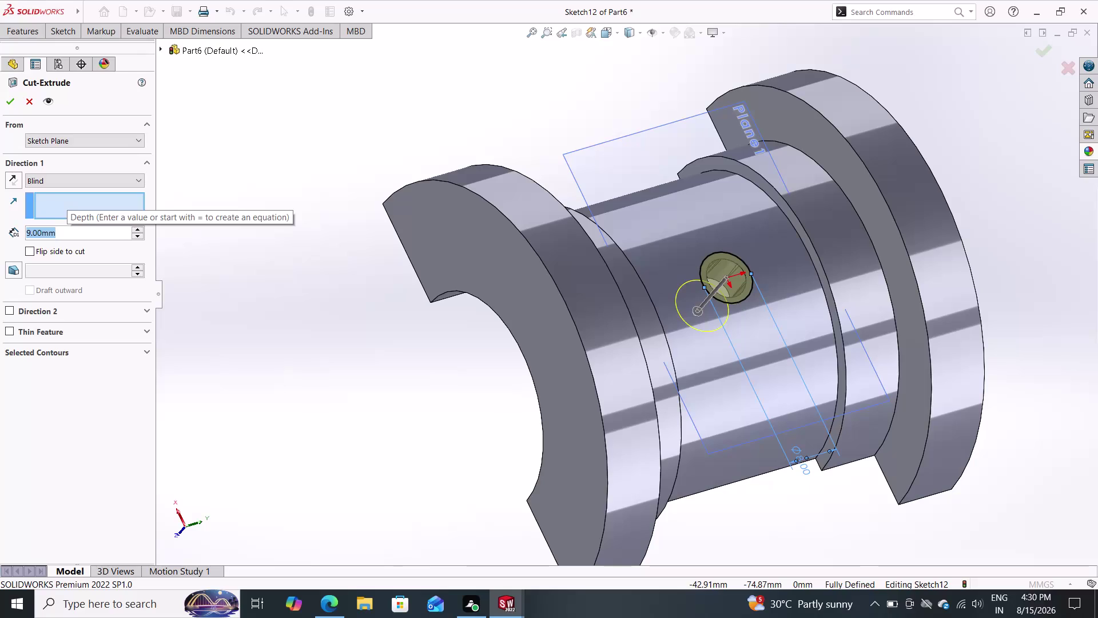
Finish the counterbore cut at 2 mm Blind depth and orbit to inspect the stepped hole.
key(2)
key(Return)
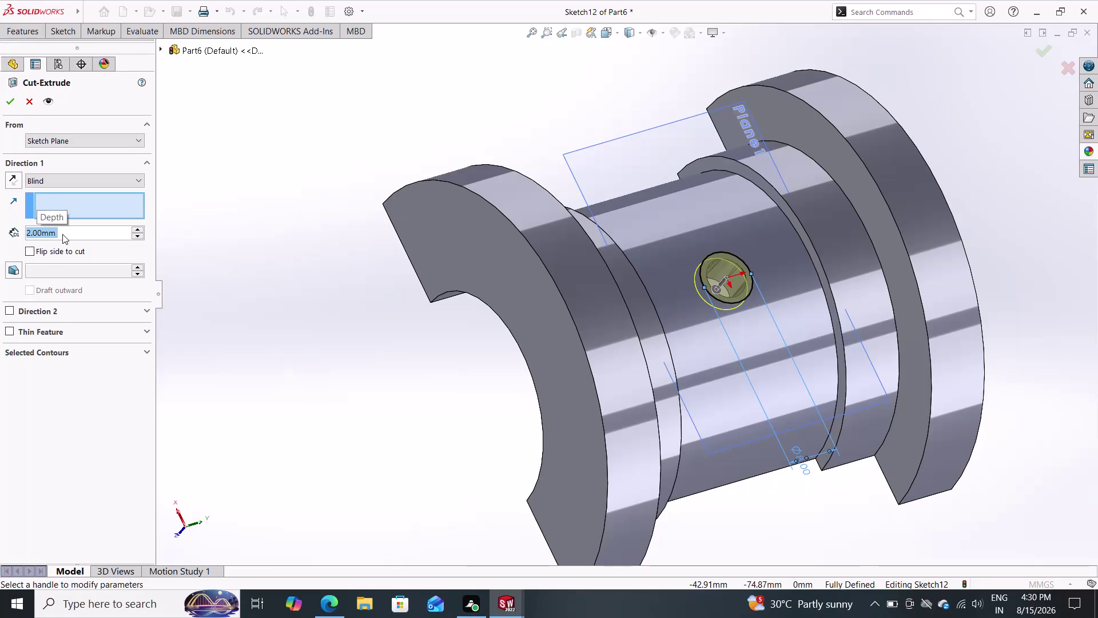
double_click(5, 97)
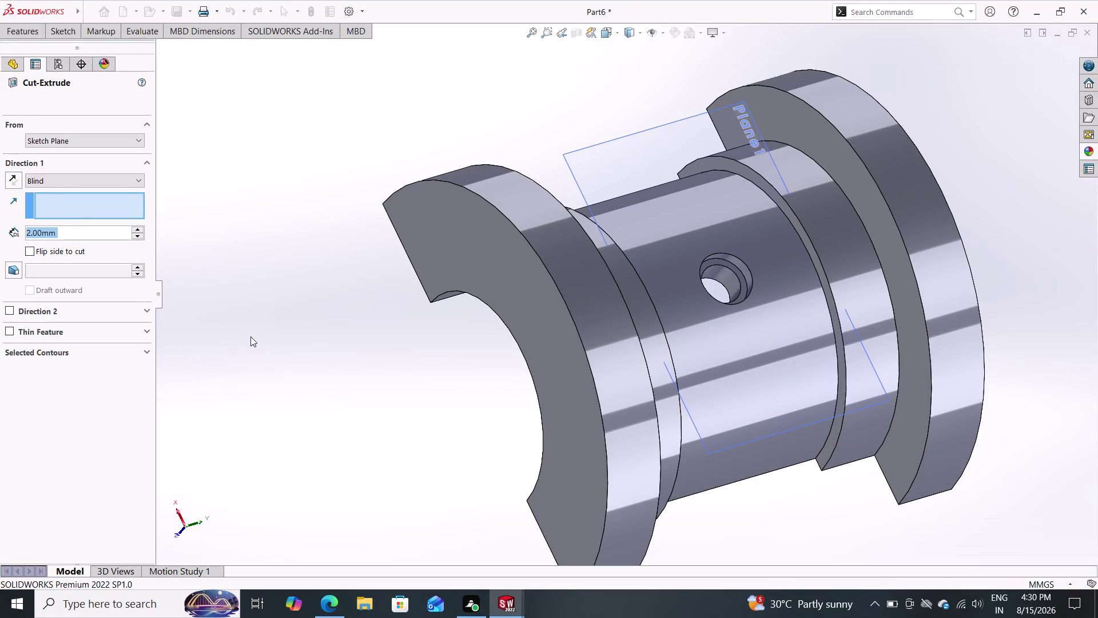
middle_drag(326, 333, 355, 364)
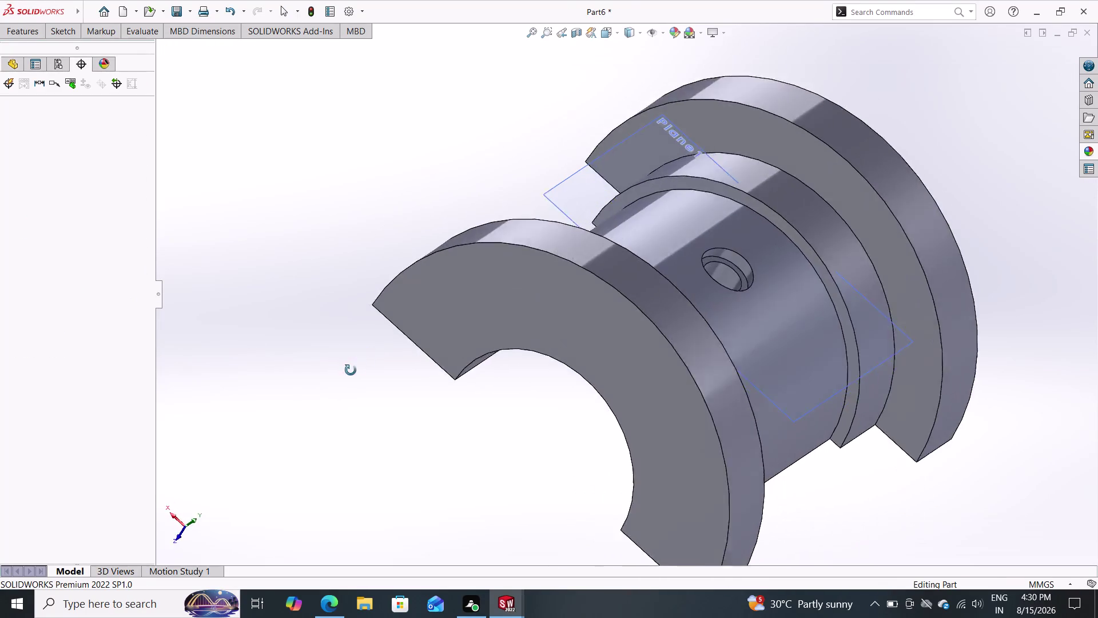
middle_drag(355, 364, 324, 309)
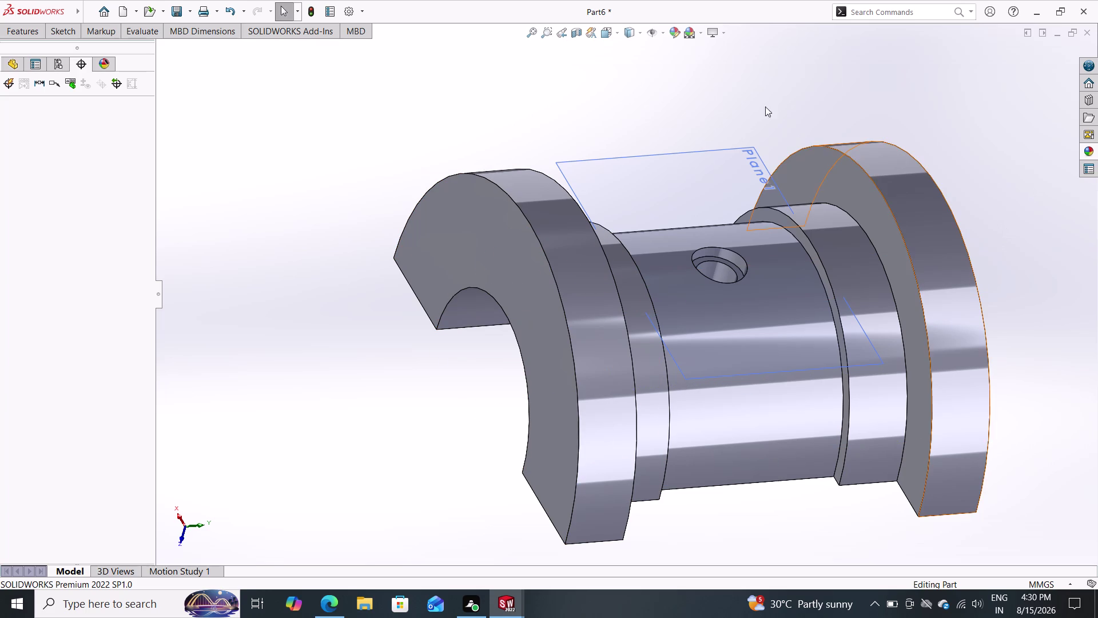
Open the scene background list and dismiss it without changing the scene.
double_click(697, 31)
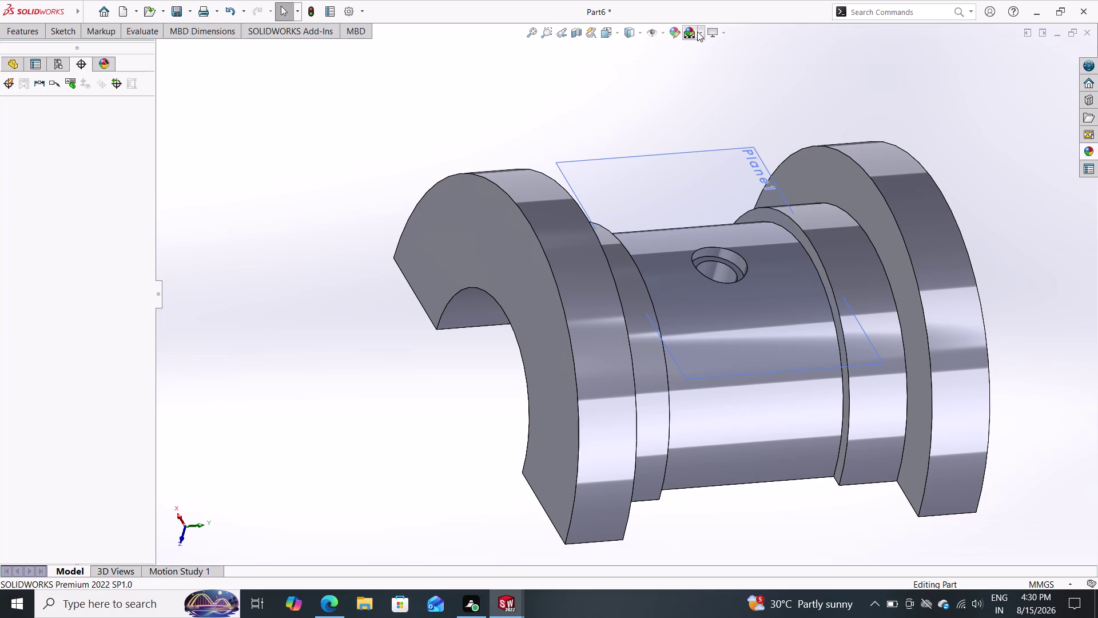
click(700, 31)
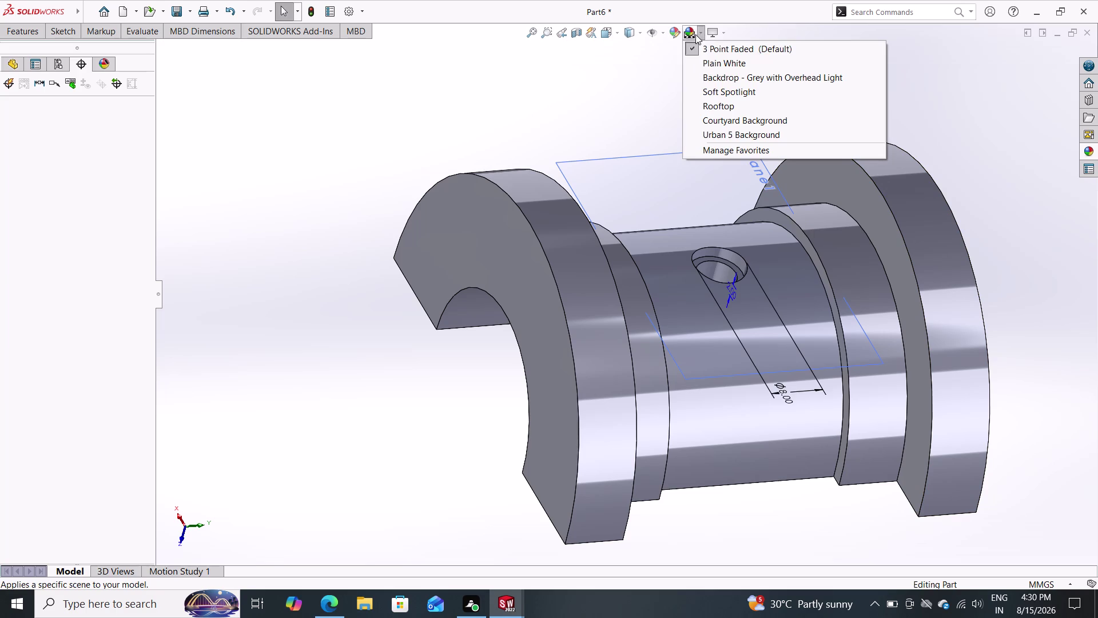
key(Escape)
Deselect Plane1 and bring up the Appearances, Scenes and Decals library.
click(679, 174)
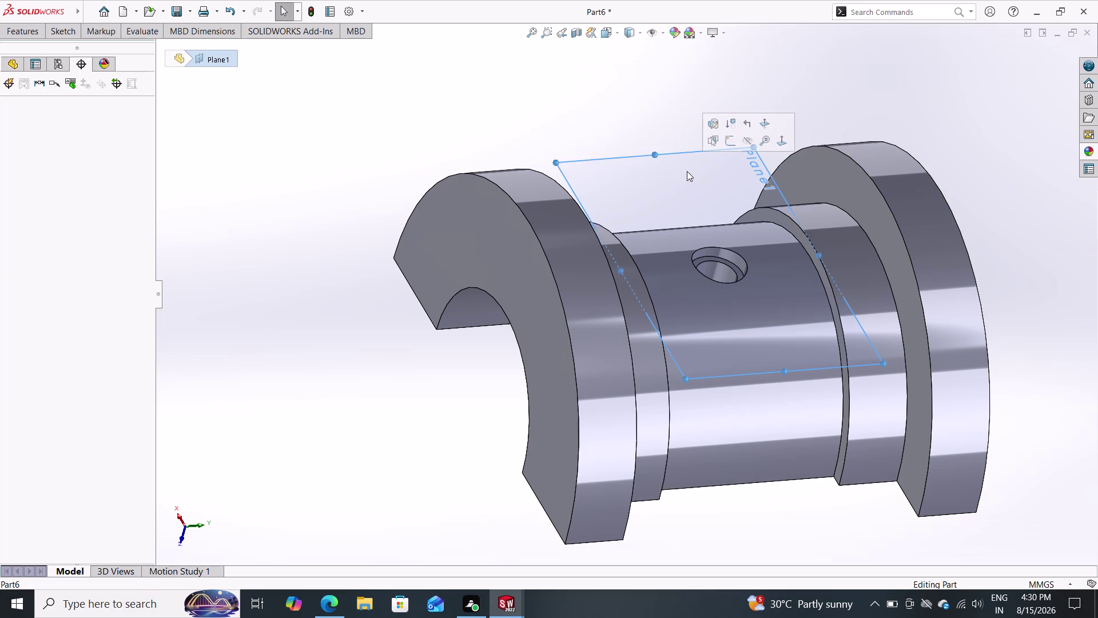
click(746, 139)
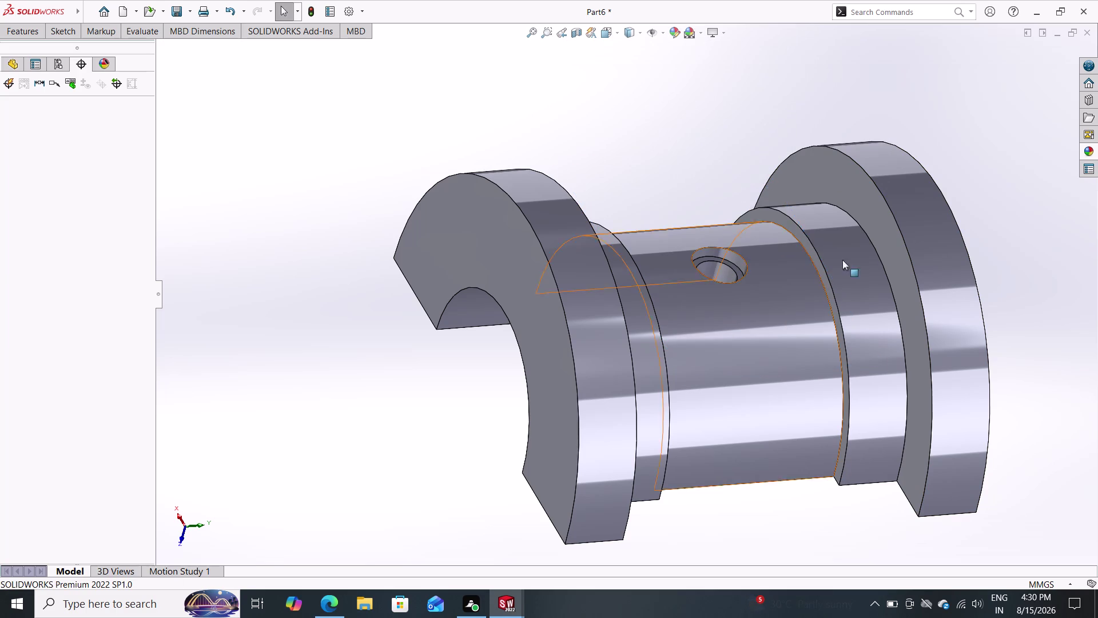
click(1085, 148)
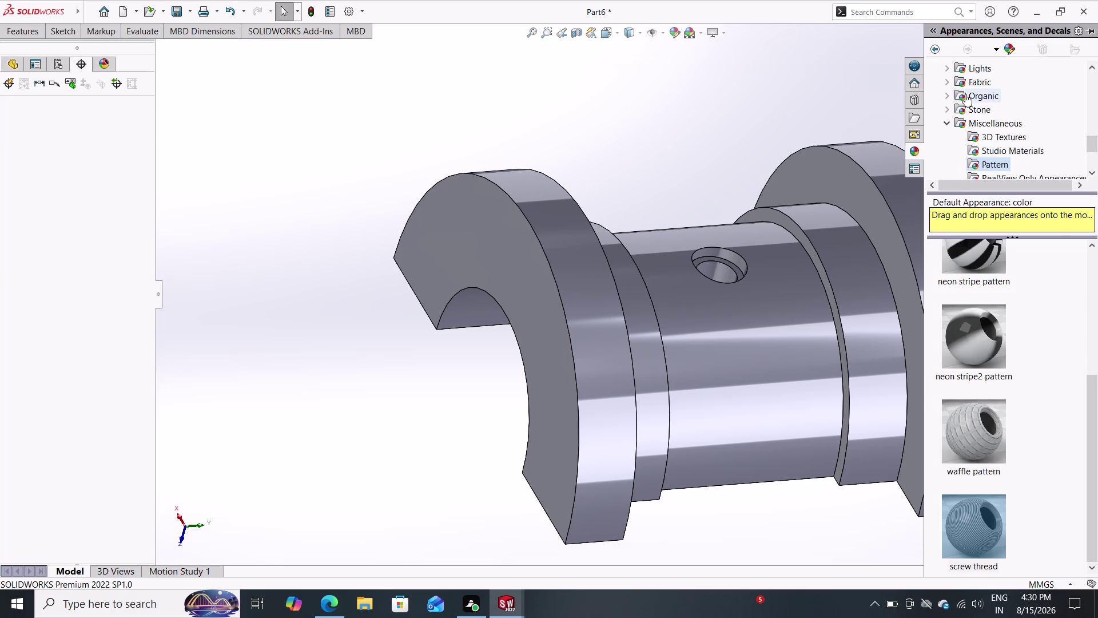
Browse the appearance categories, collapsing the Metal and Painted folders.
scroll(up, 3)
scroll(up, 3)
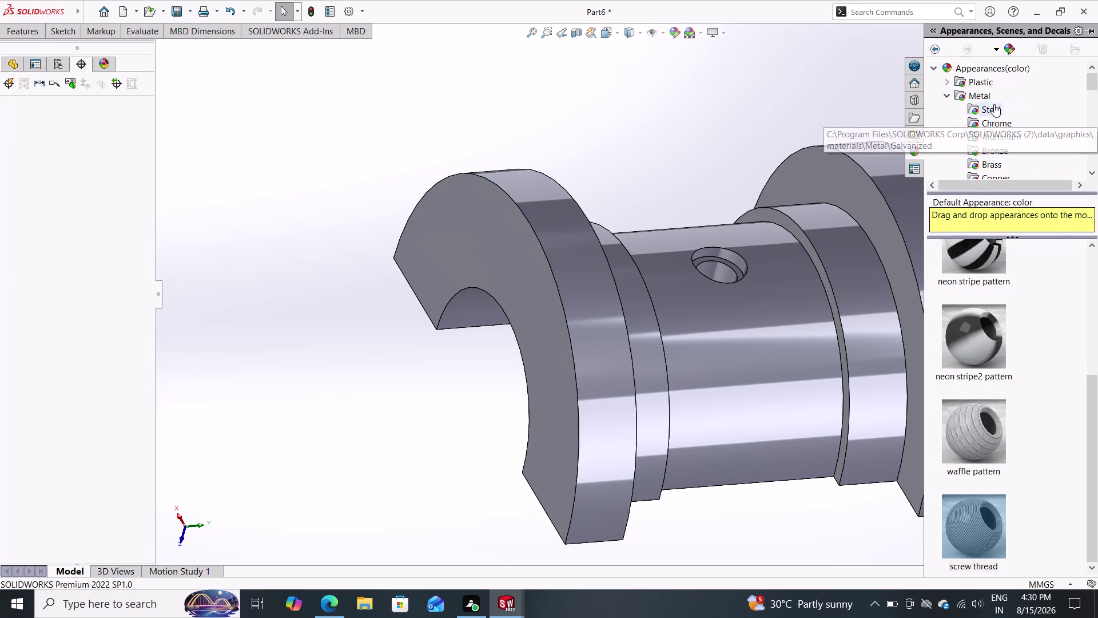
scroll(down, 3)
scroll(up, 3)
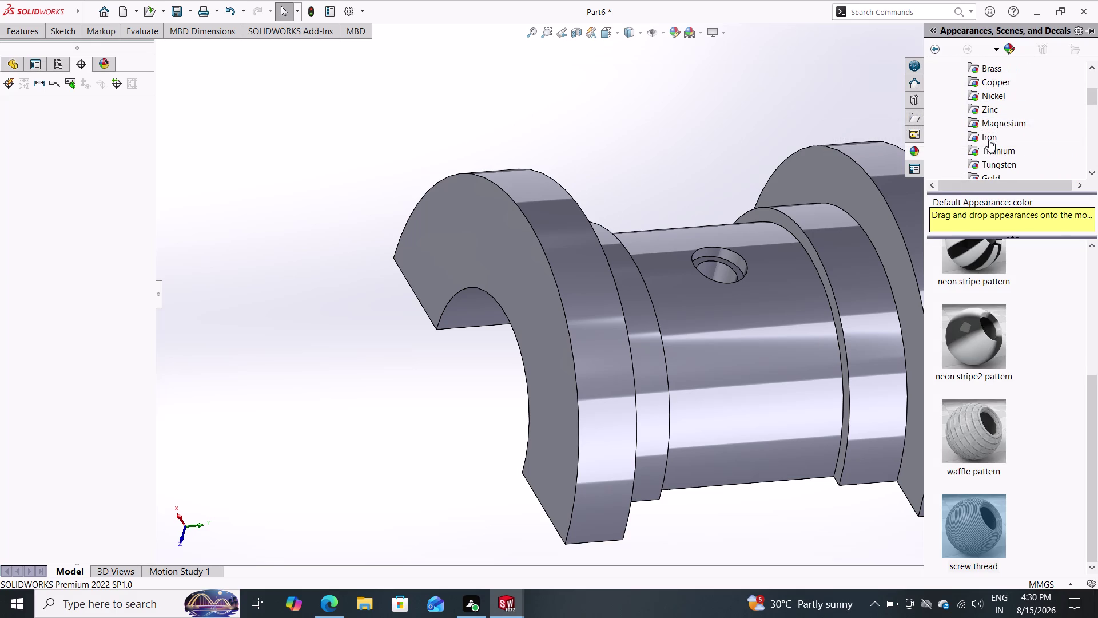
scroll(up, 3)
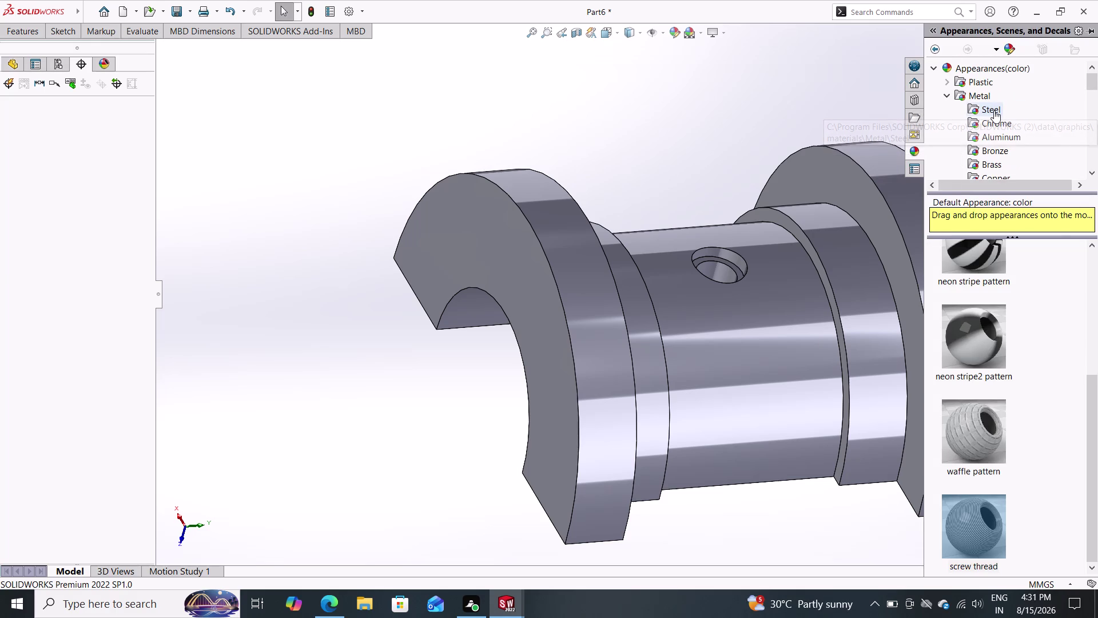
double_click(949, 95)
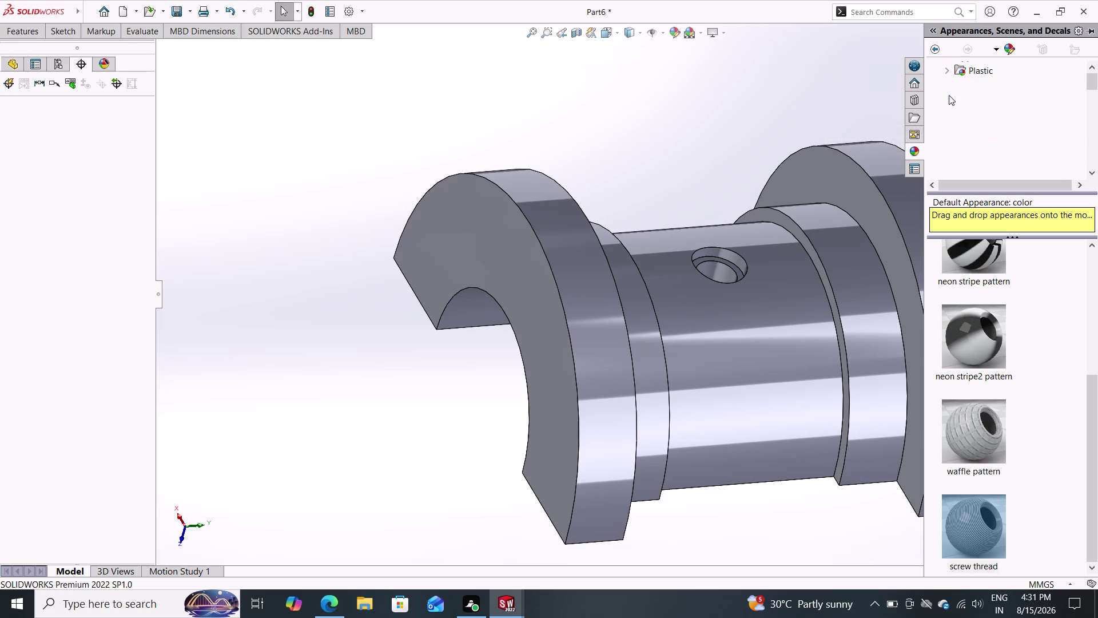
scroll(down, 3)
scroll(up, 3)
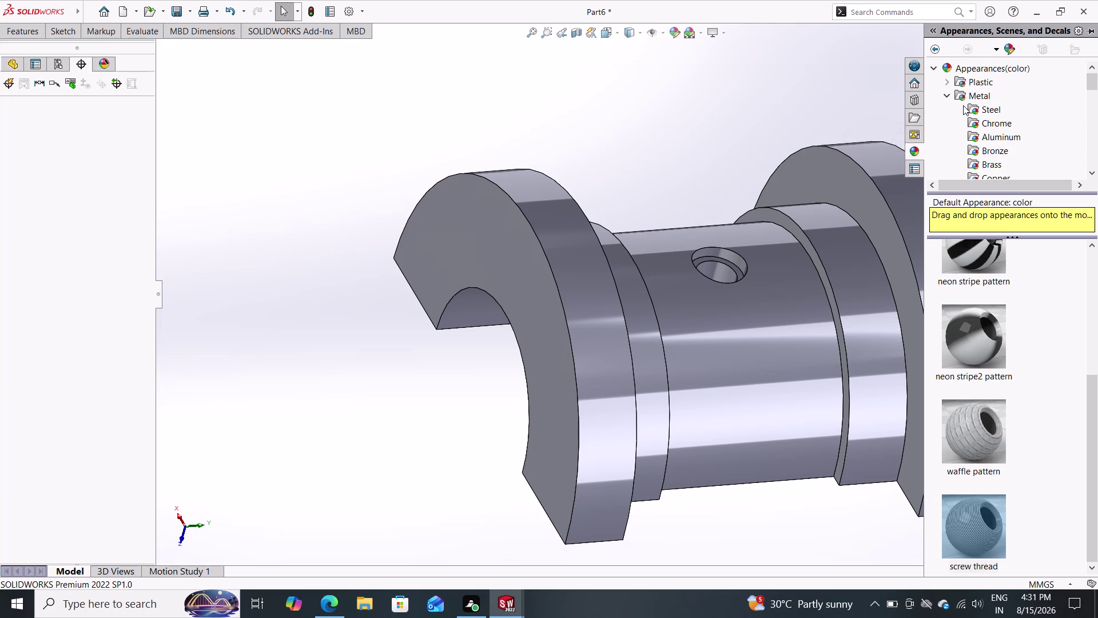
scroll(up, 3)
click(948, 95)
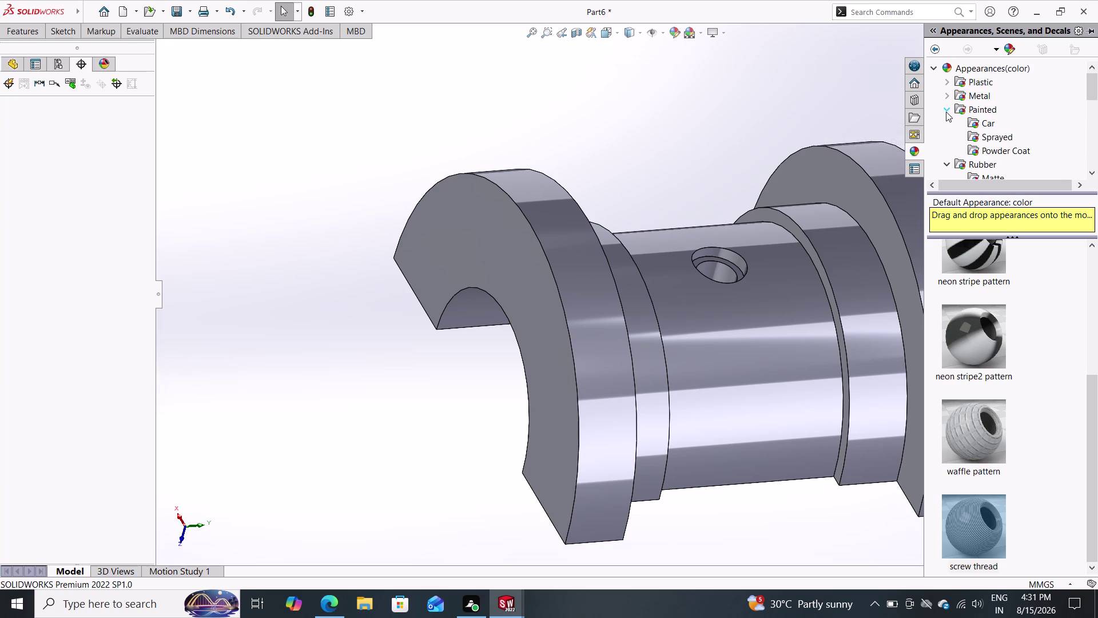
click(946, 112)
Expand Painted, show the Car paint swatches and drag the metallic blue one toward the model.
scroll(down, 3)
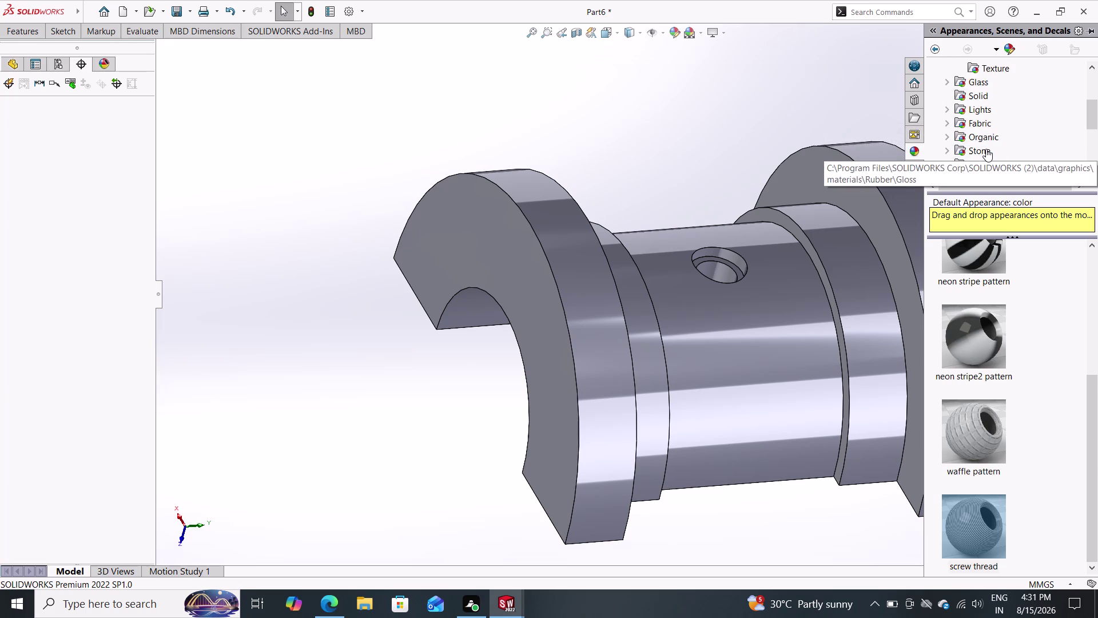
scroll(up, 3)
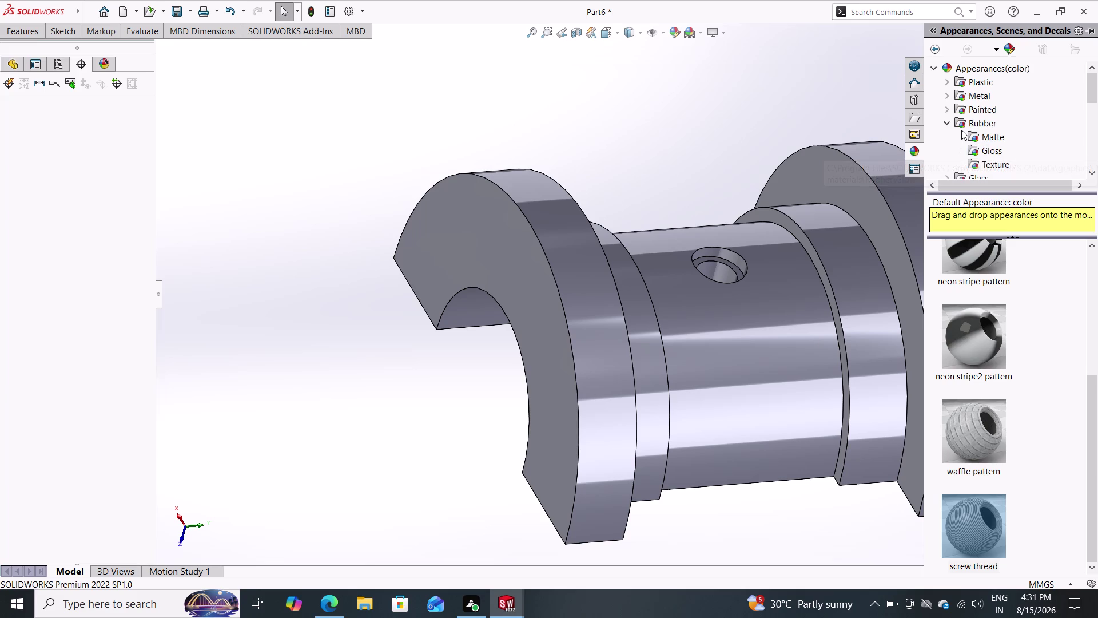
click(946, 111)
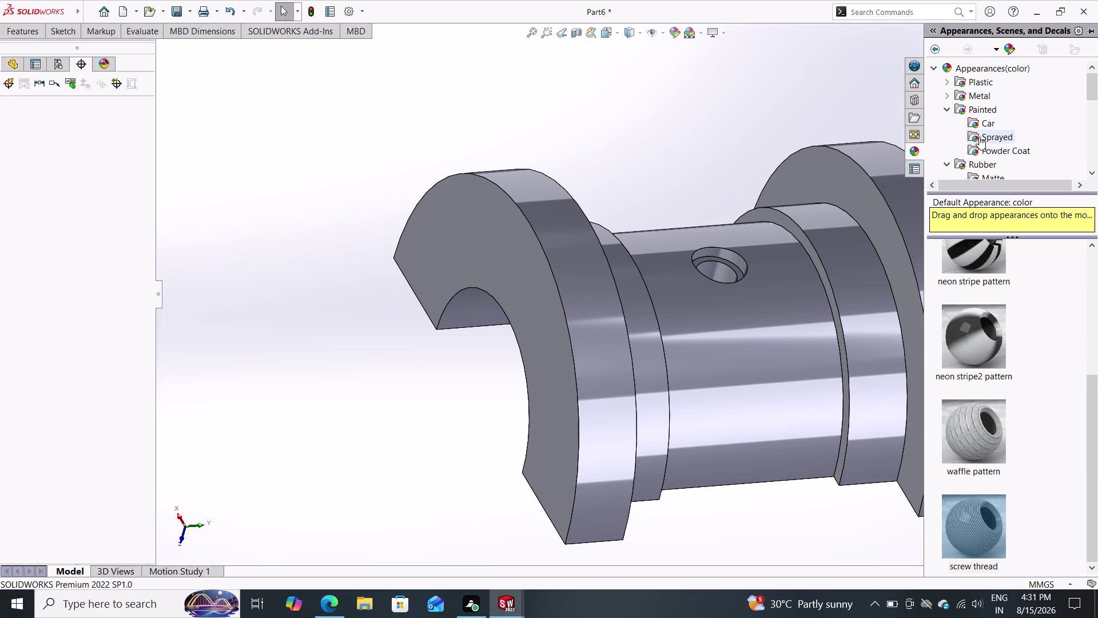
click(989, 119)
scroll(down, 3)
scroll(up, 3)
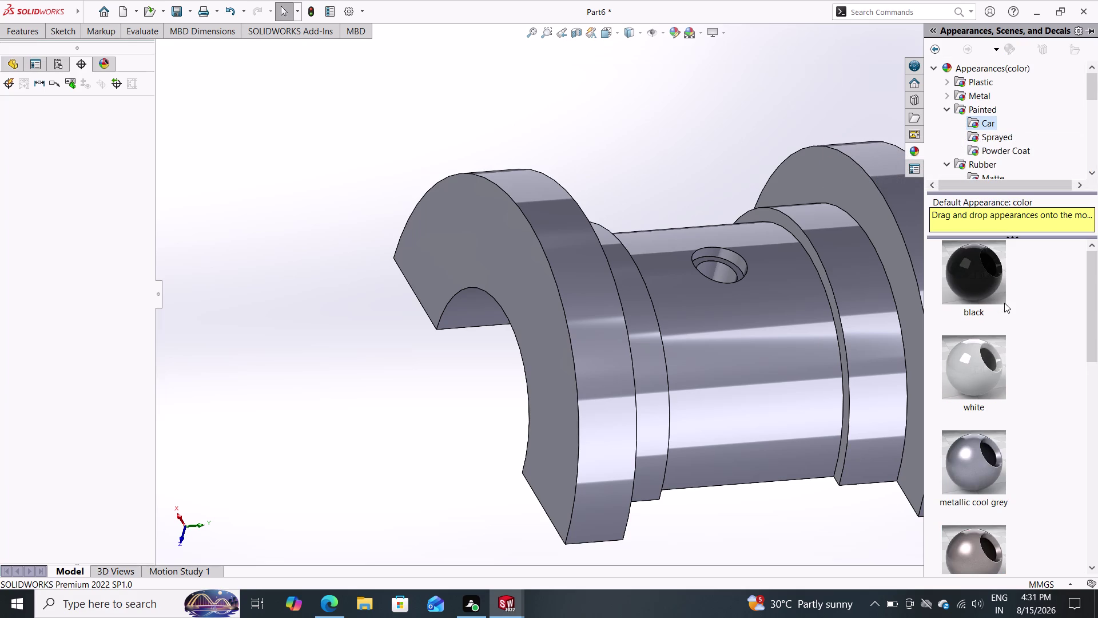
scroll(down, 3)
scroll(down, 3)
scroll(up, 3)
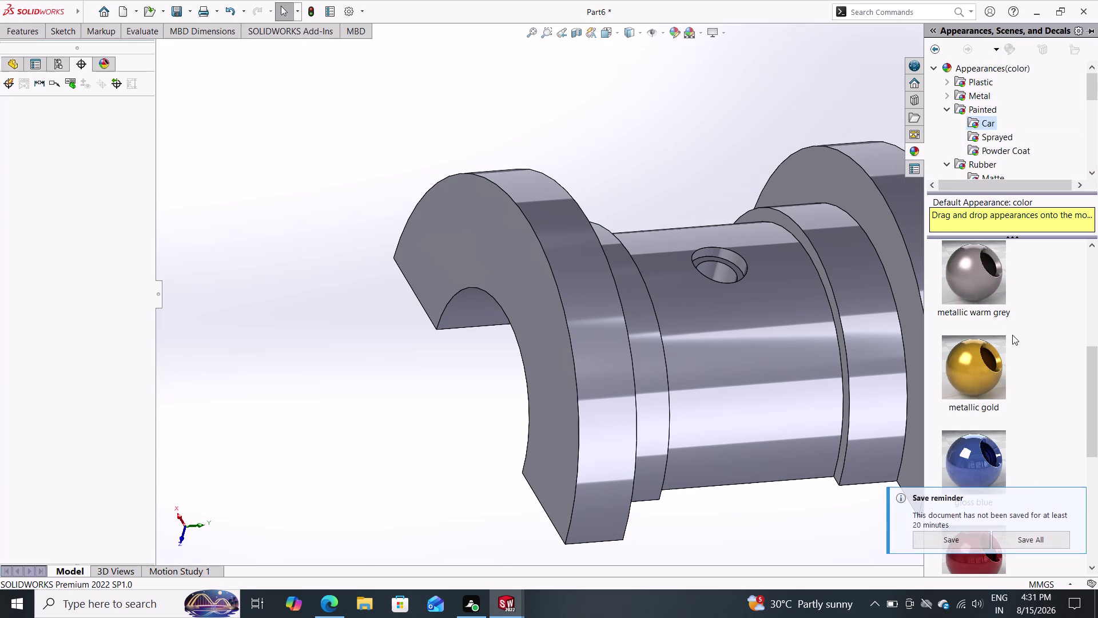
drag(993, 465, 837, 423)
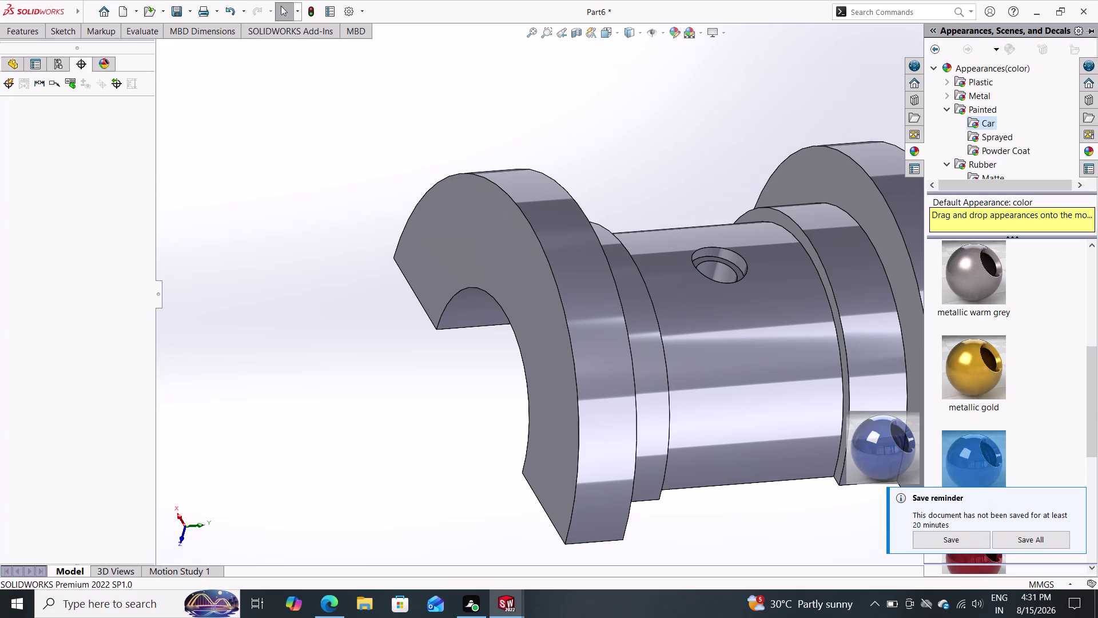
Apply the blue car paint to the whole part and orbit to check the colouring.
drag(838, 422, 729, 352)
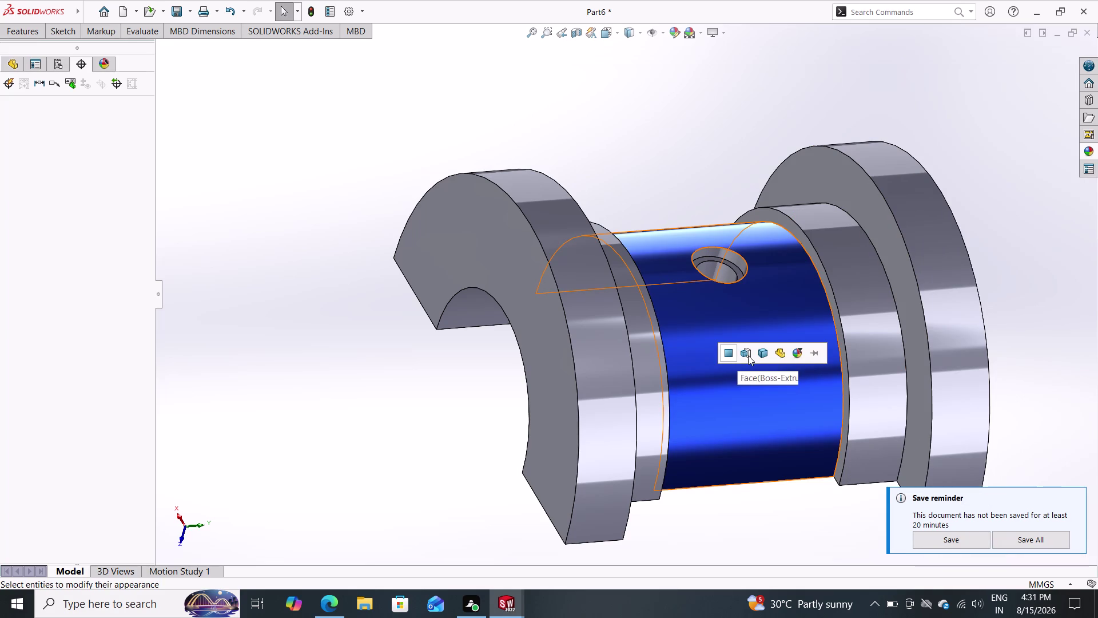
double_click(765, 351)
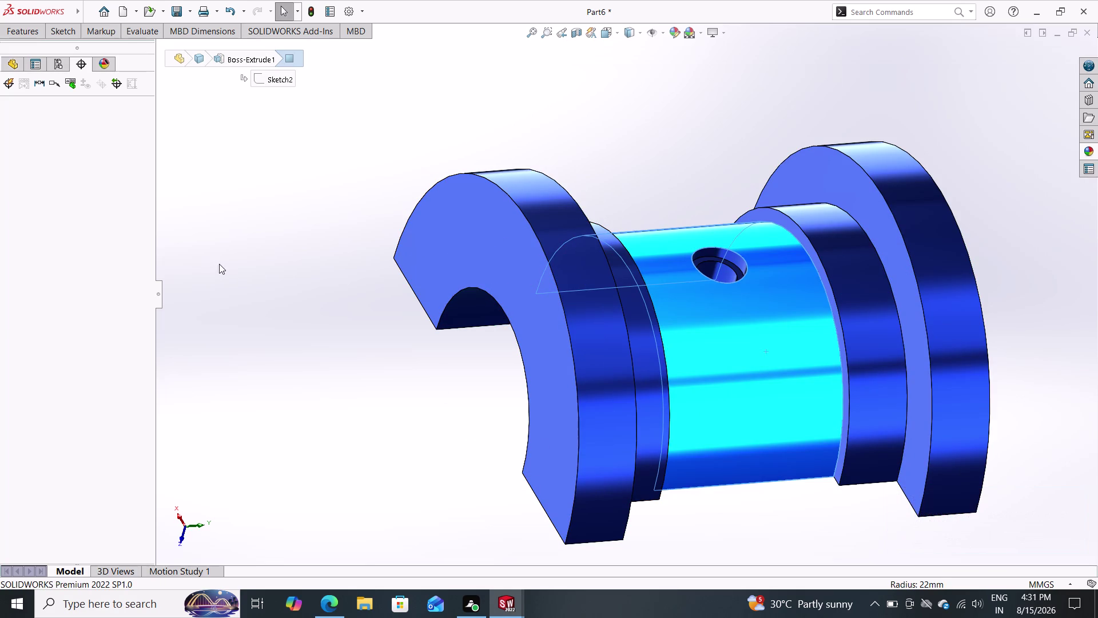
middle_drag(332, 340, 322, 210)
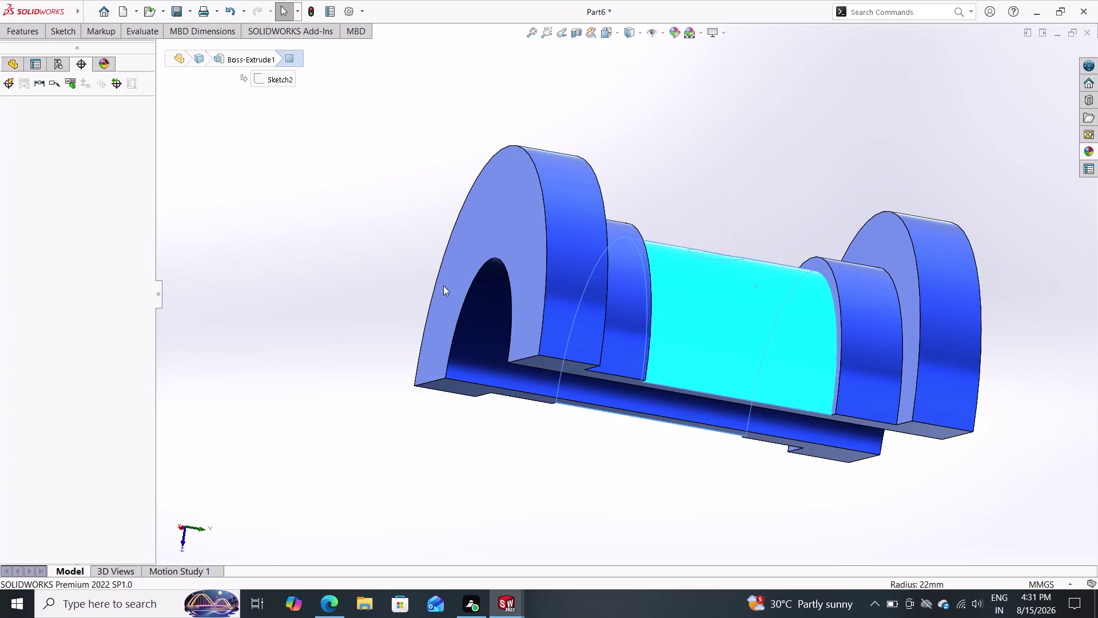
middle_drag(713, 183, 754, 318)
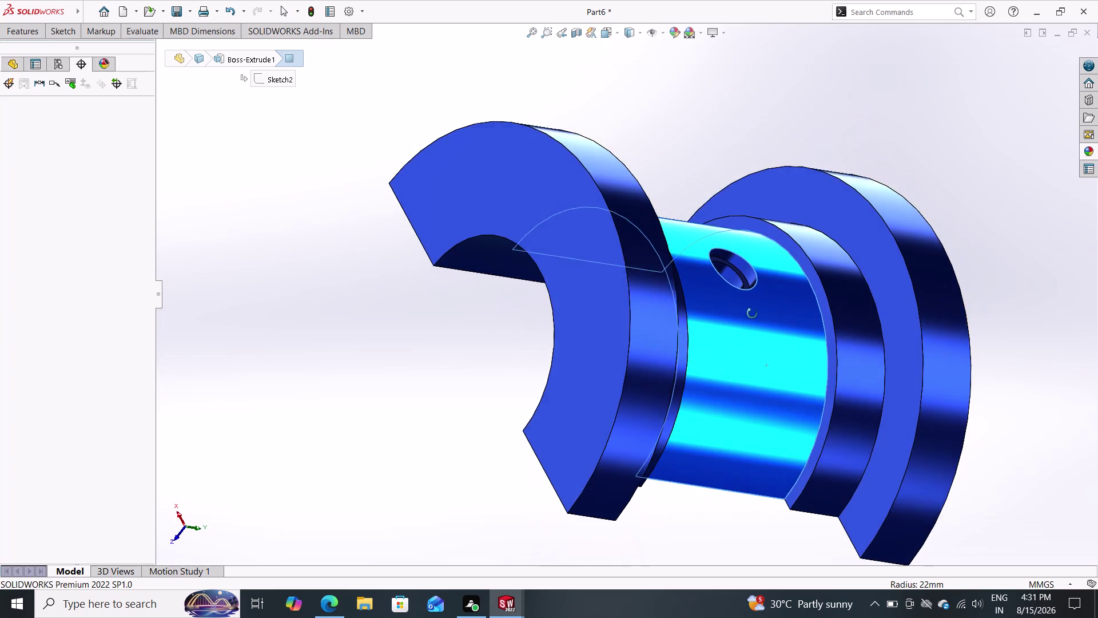
middle_drag(754, 319, 749, 301)
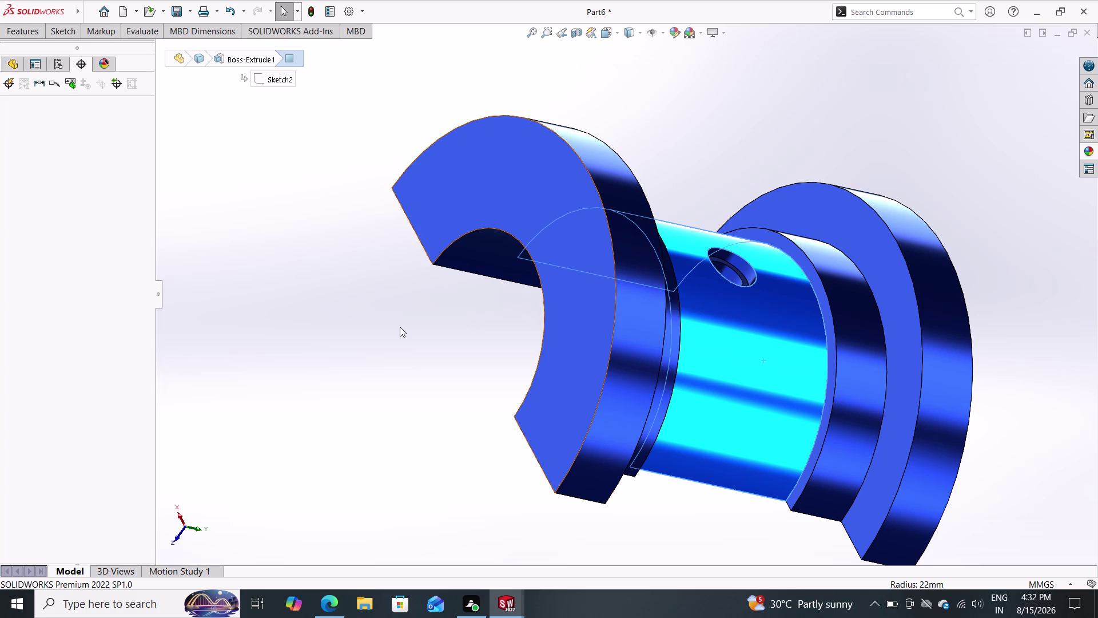
Switch the scene background to Plain White.
click(664, 32)
click(664, 32)
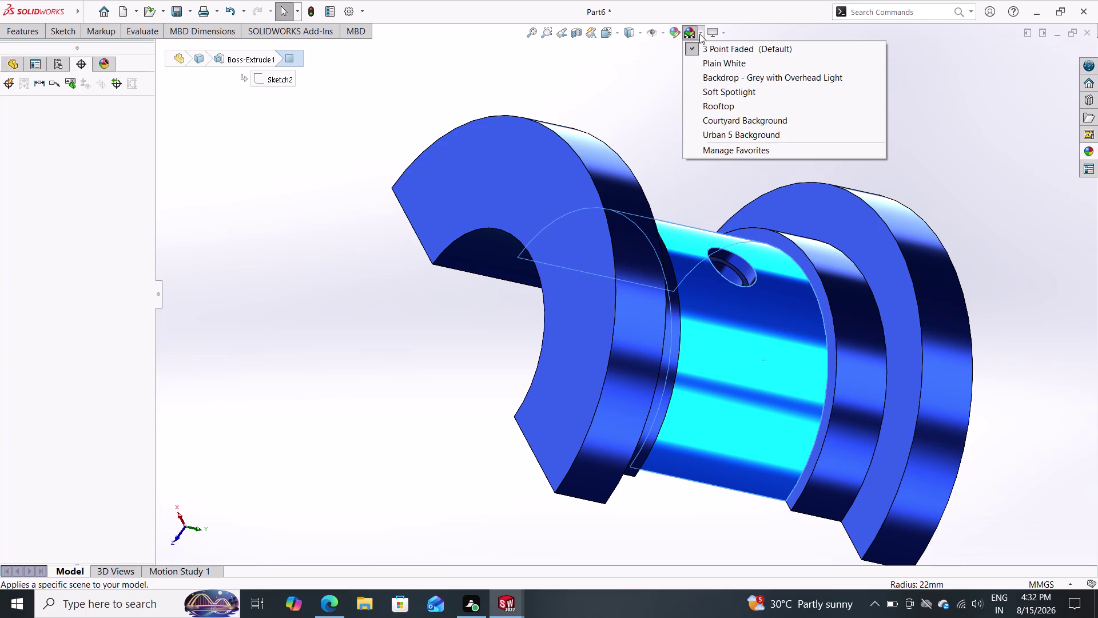
click(704, 66)
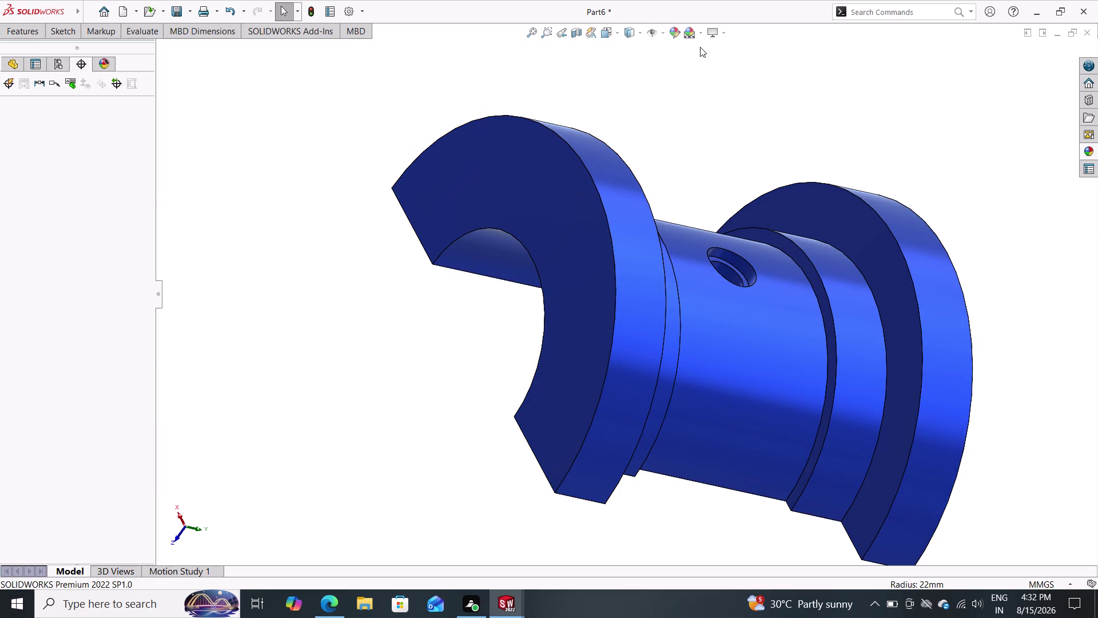
Bring up the File menu commands.
click(702, 34)
click(705, 47)
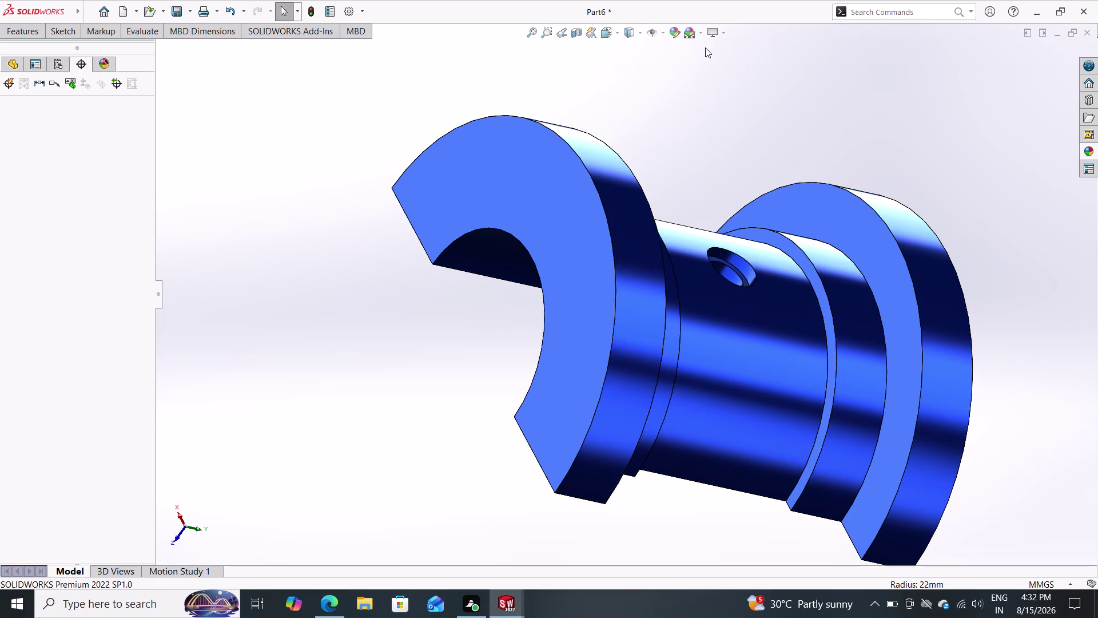
click(702, 31)
double_click(709, 62)
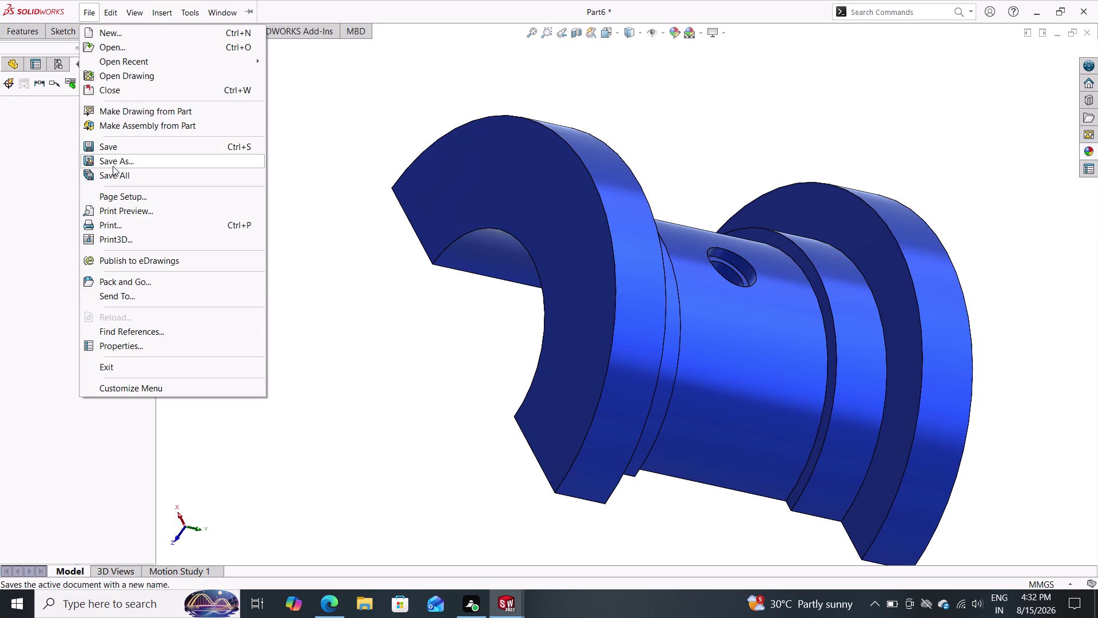
Save As with the file name 'upper block' and confirm.
click(117, 161)
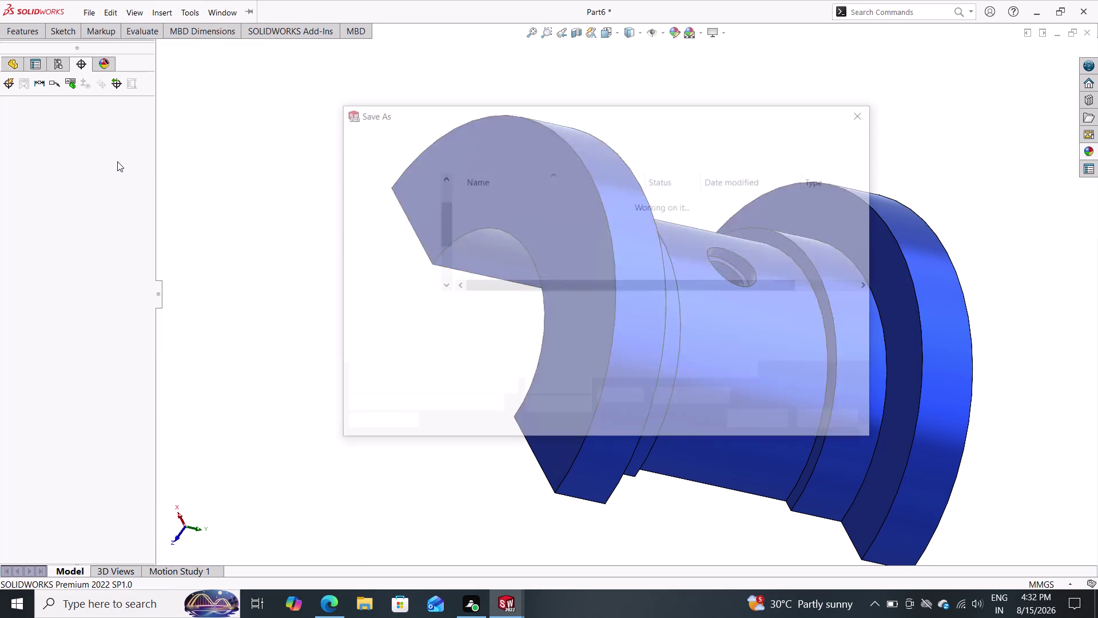
text(u)
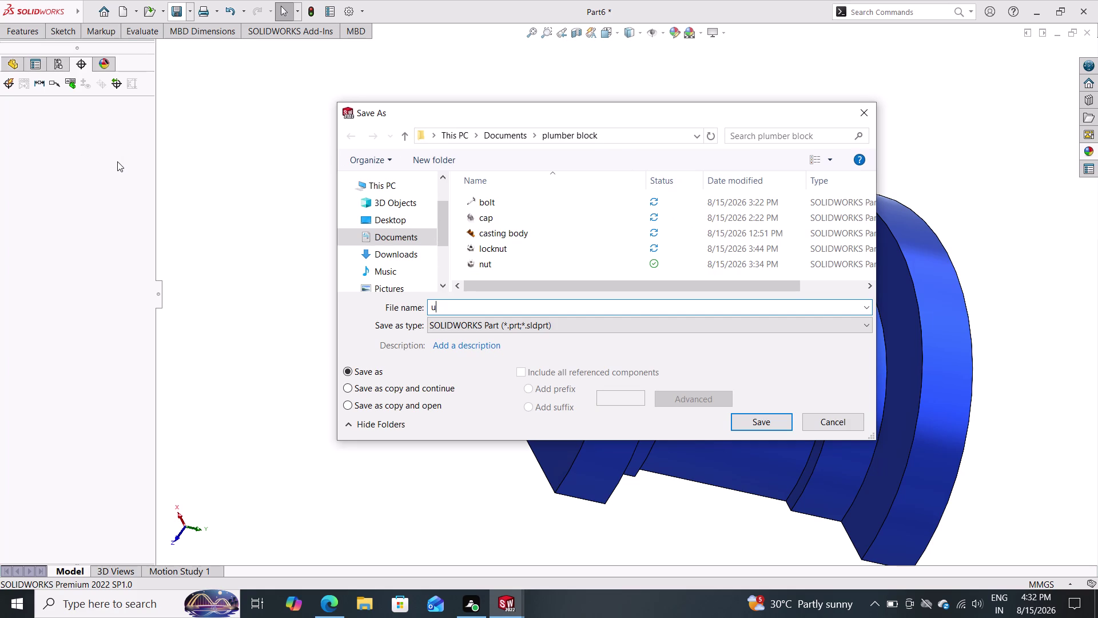
text(pper)
key(space)
text(block)
click(756, 424)
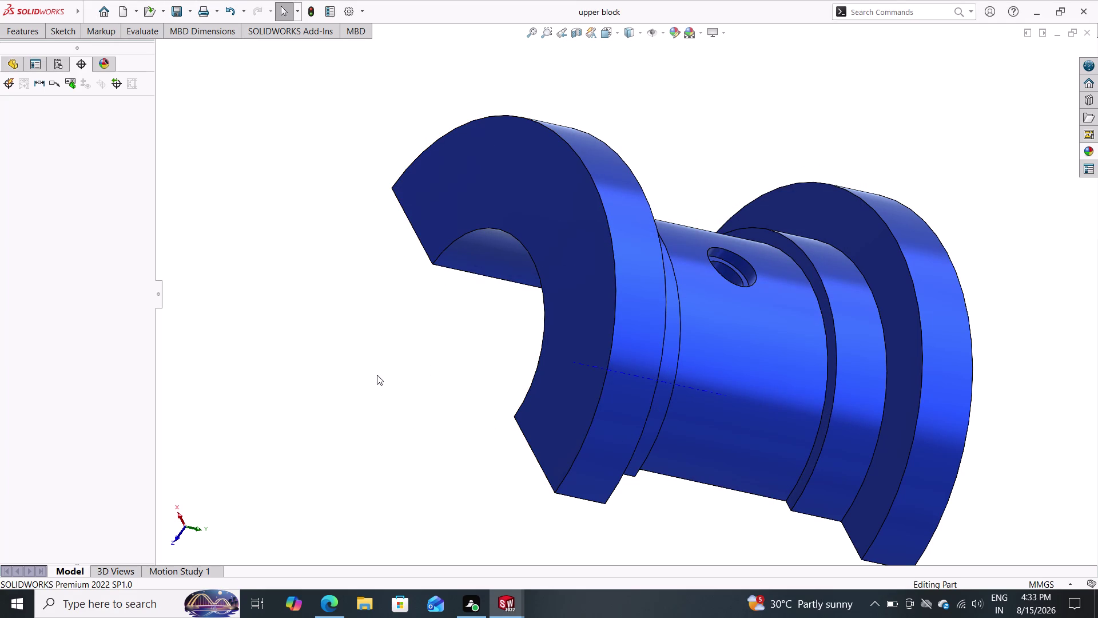
Orbit the saved part edge-on and back, then show the FeatureManager design tree.
middle_drag(374, 441, 418, 472)
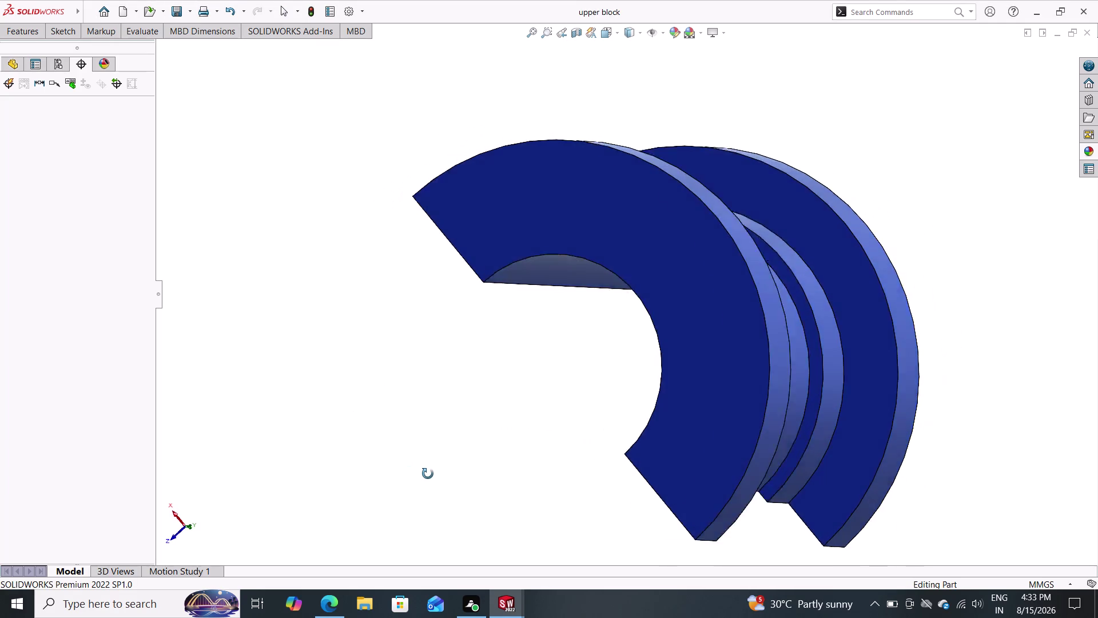
middle_drag(418, 472, 367, 458)
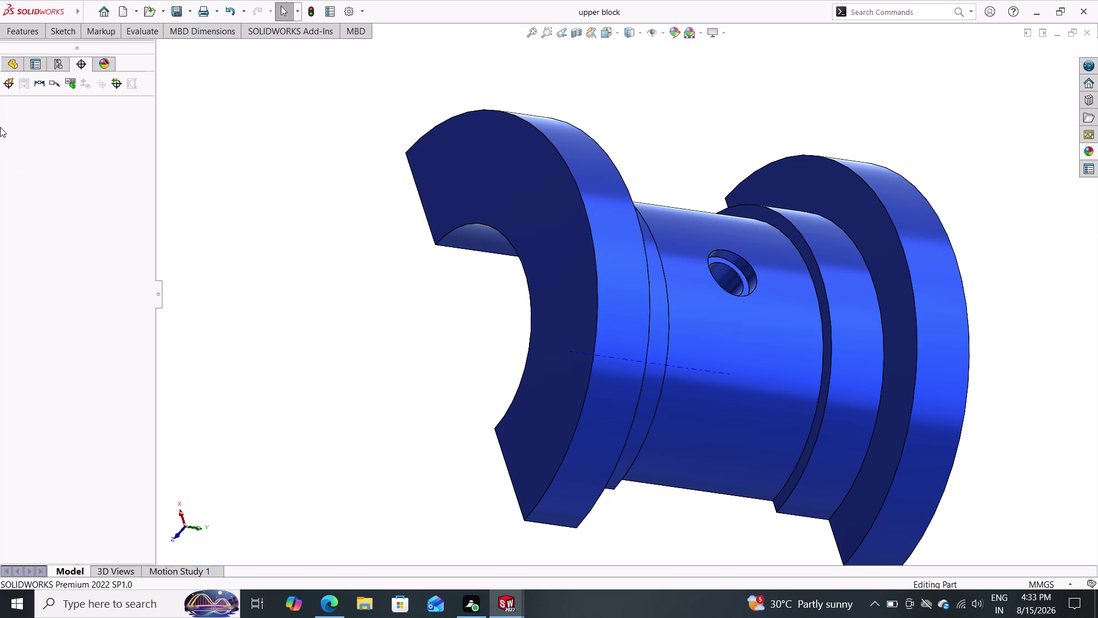
click(13, 67)
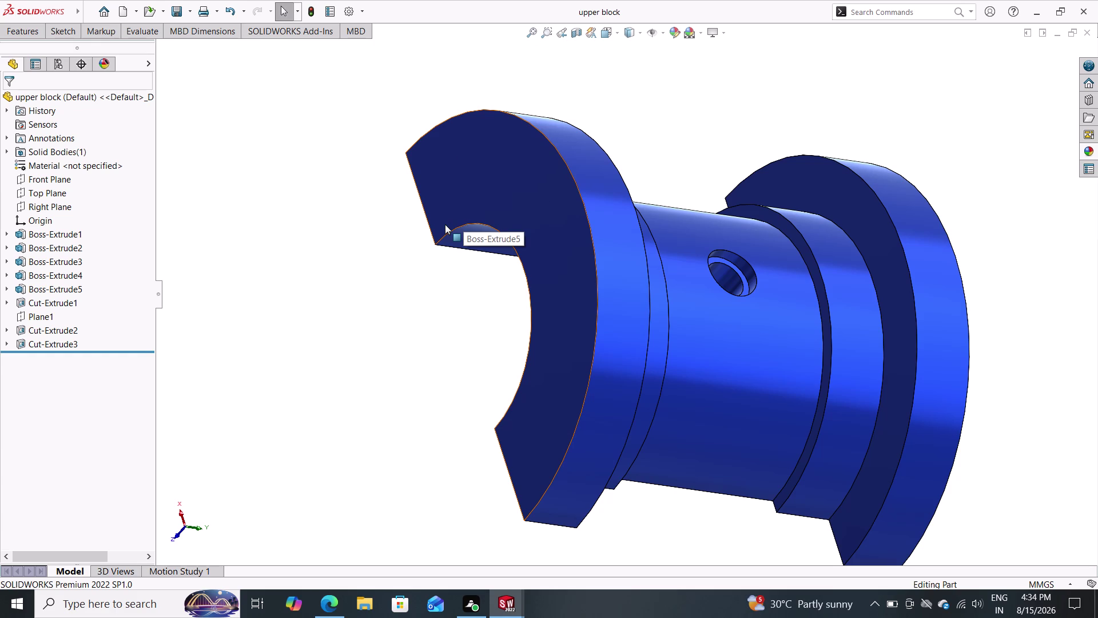
Expand Cut-Extrude2 to show Sketch11, then cancel a rename of Cut-Extrude1.
click(6, 330)
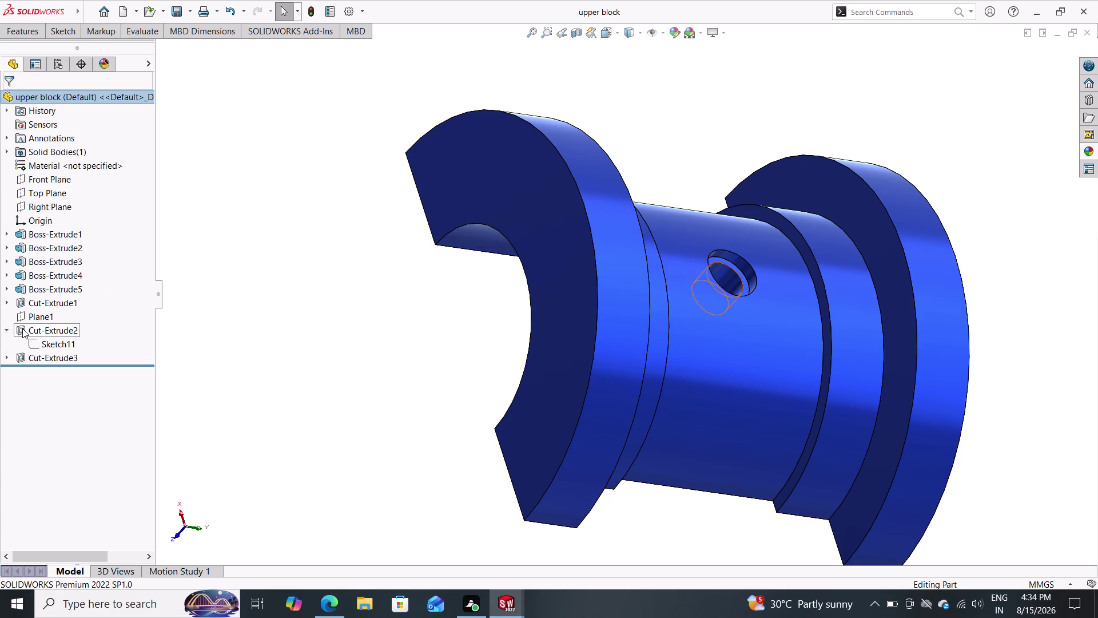
click(22, 329)
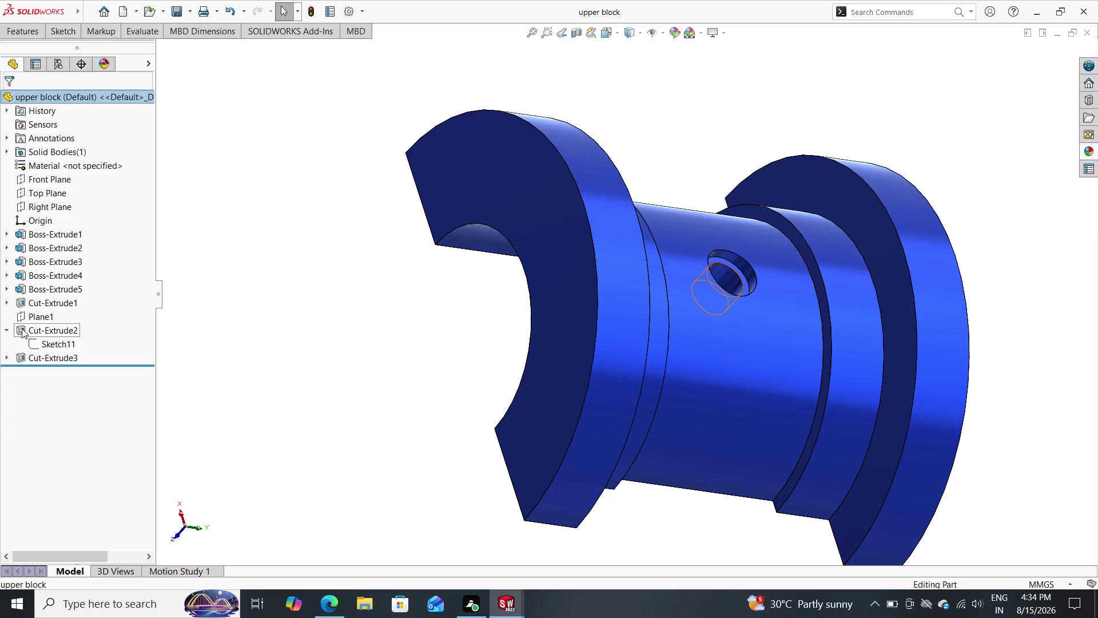
double_click(47, 305)
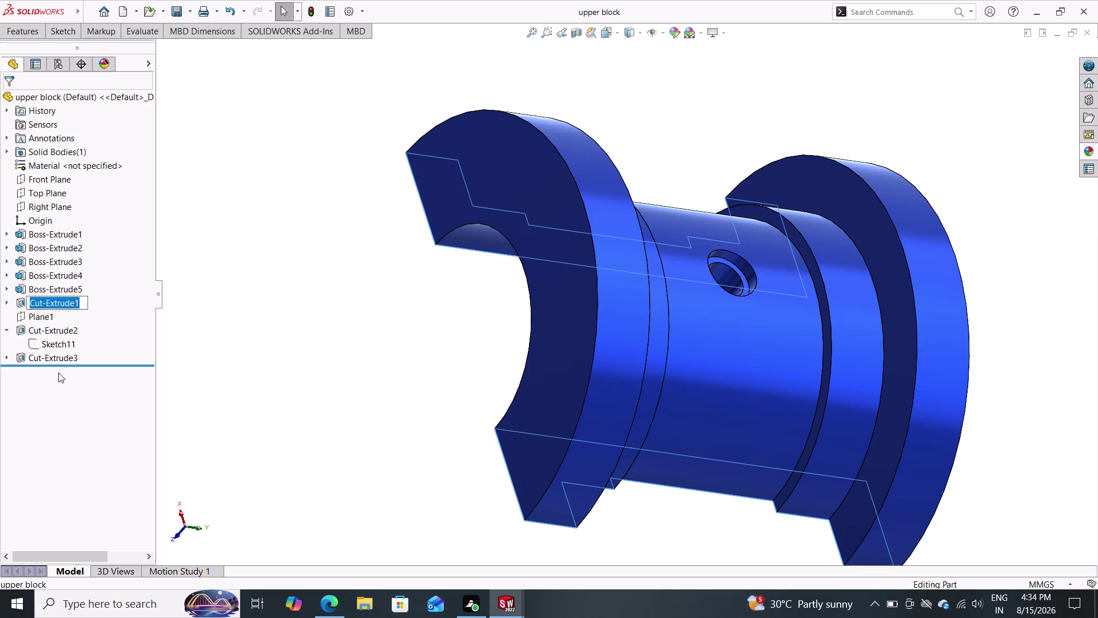
key(Escape)
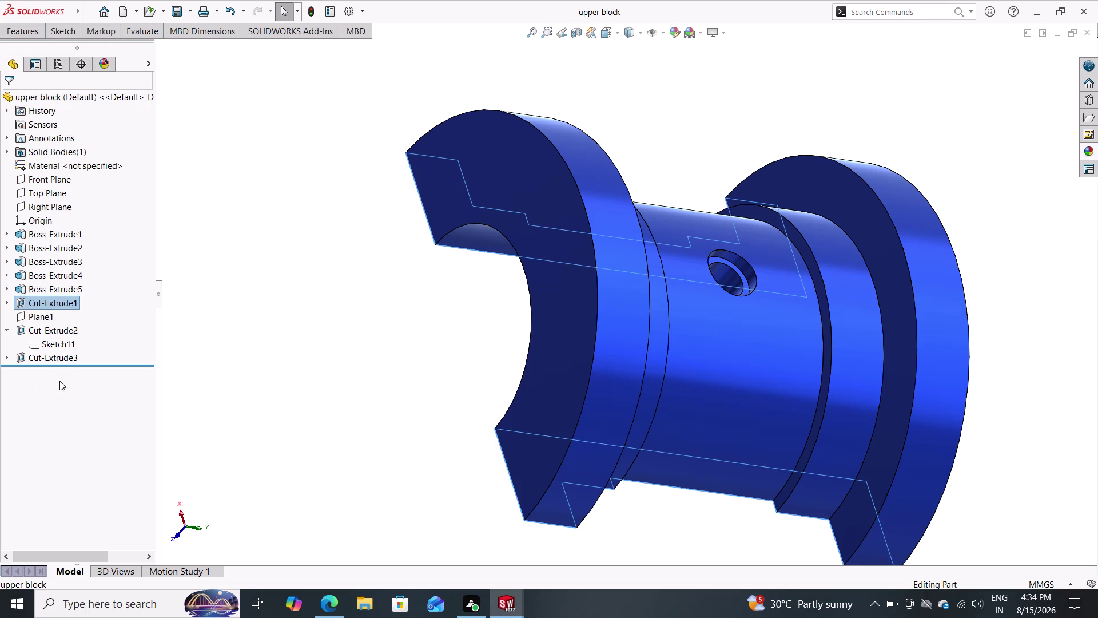